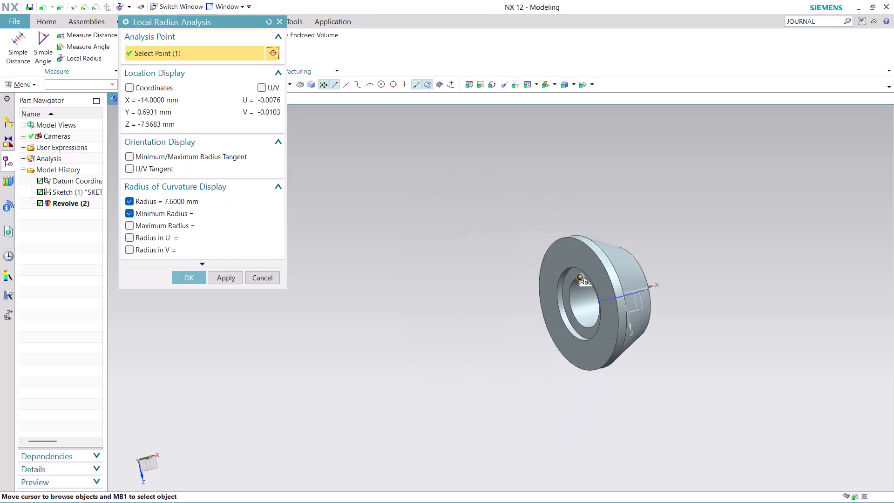
Orbit to inspect the bushing and bore, then accept the 7.6 mm local radius result.
middle_drag(686, 278, 724, 238)
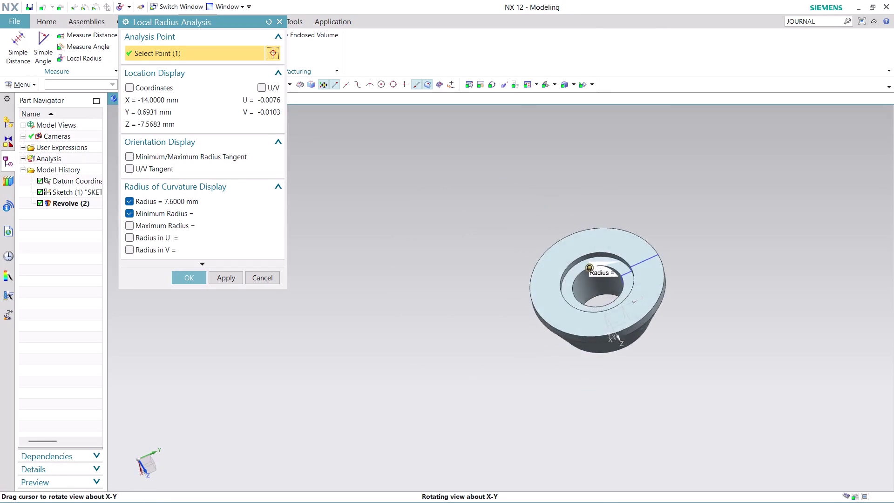
middle_drag(724, 238, 528, 267)
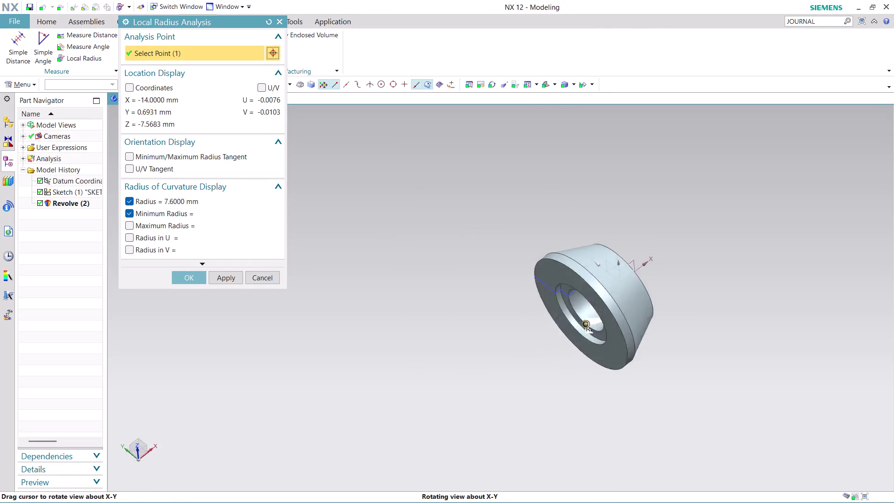
middle_drag(528, 267, 473, 191)
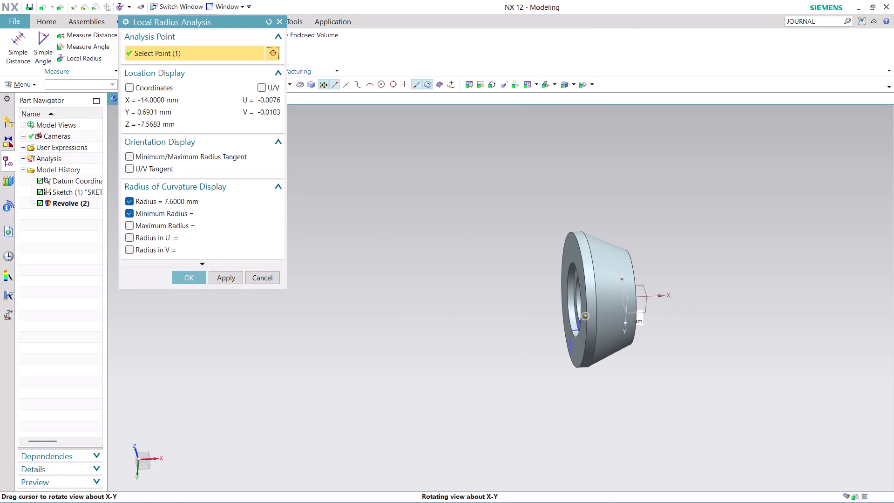
click(196, 274)
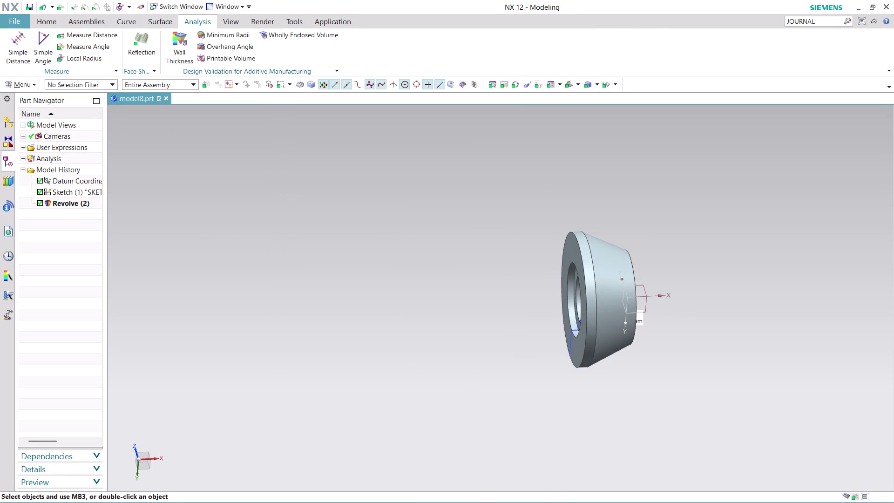
Open Sketch (1) via Edit Parameters in Model History to show the dimensioned stepped profile.
scroll(up, 3)
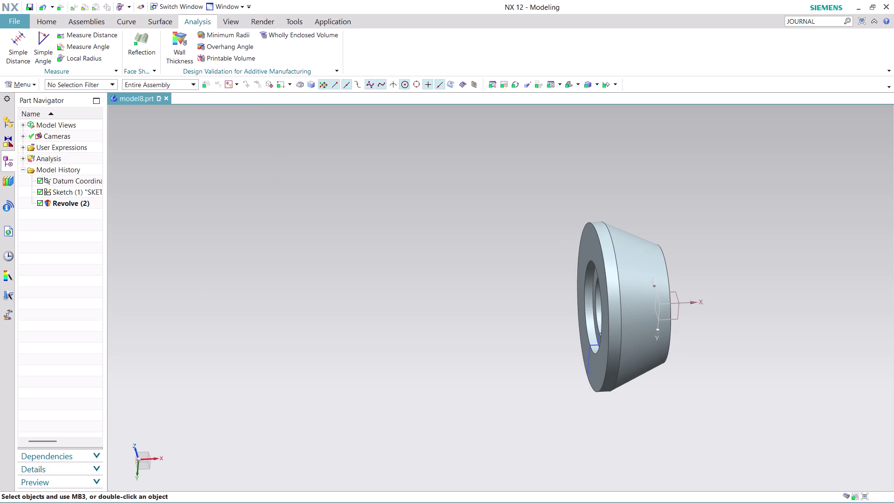
scroll(down, 3)
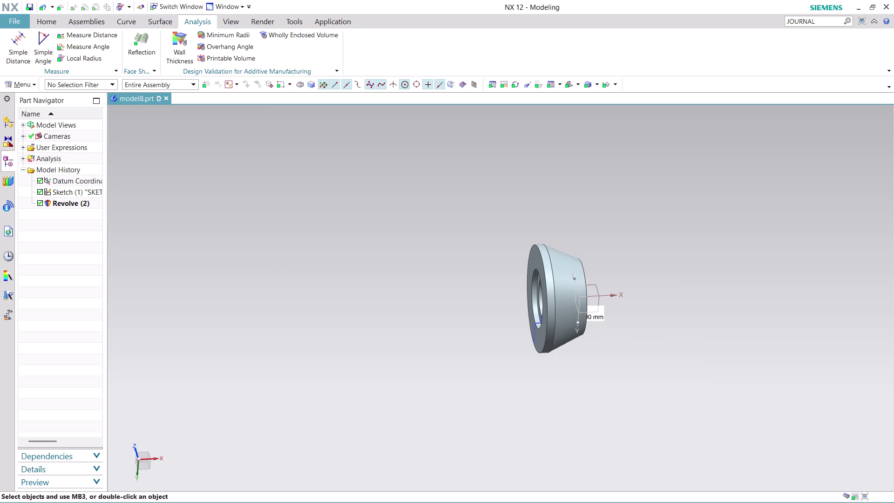
key(ctrl+z)
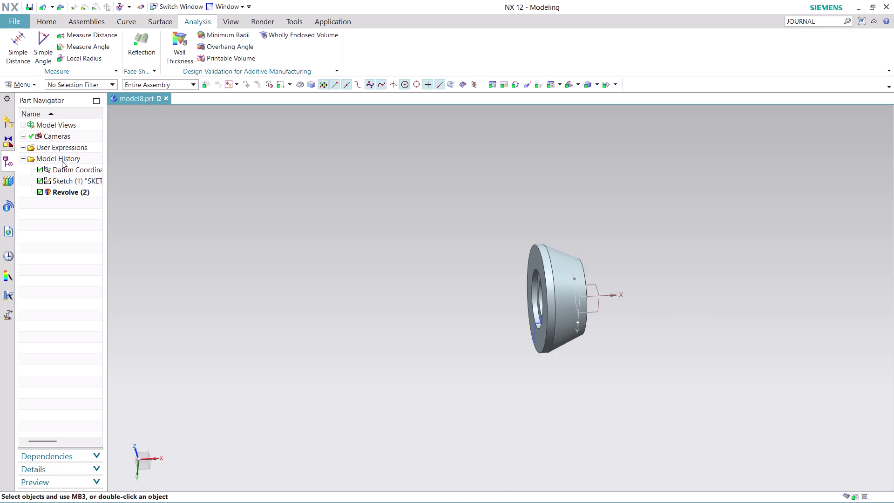
click(64, 184)
right_click(64, 183)
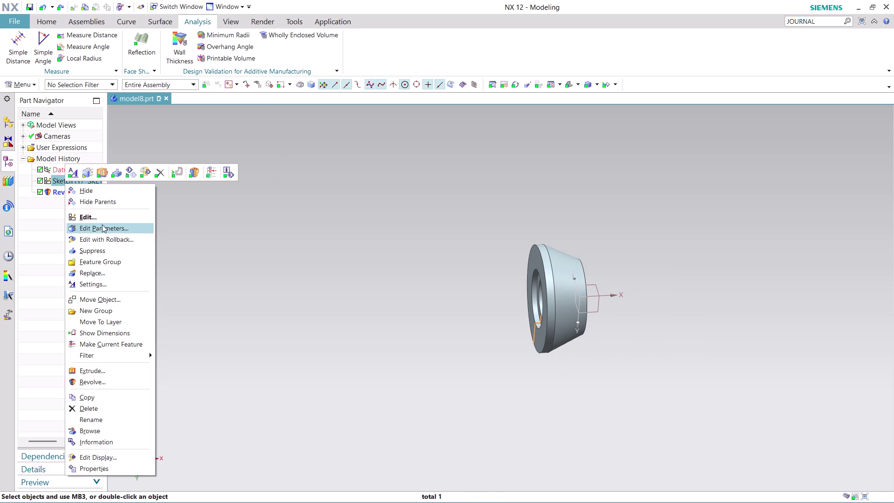
click(113, 239)
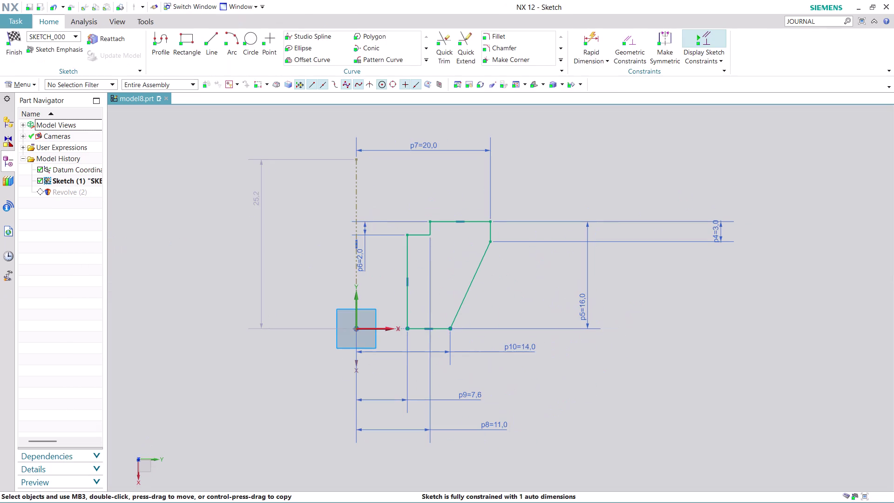
scroll(up, 3)
scroll(up, 3)
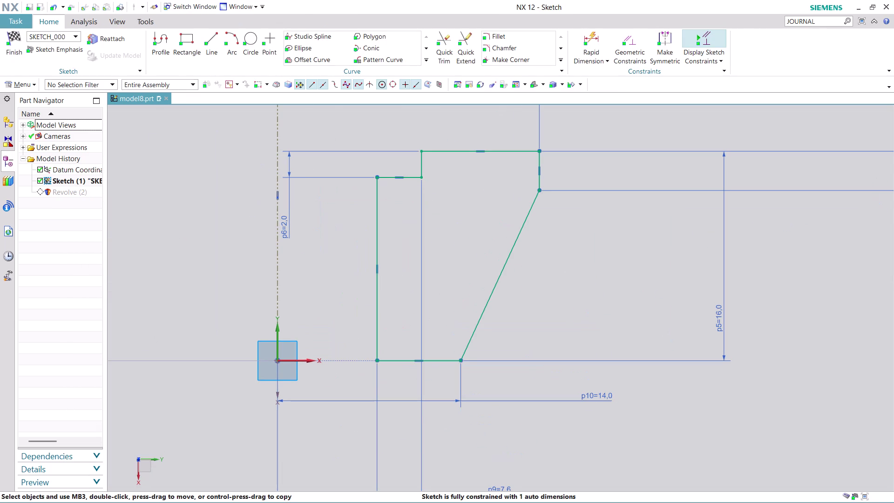